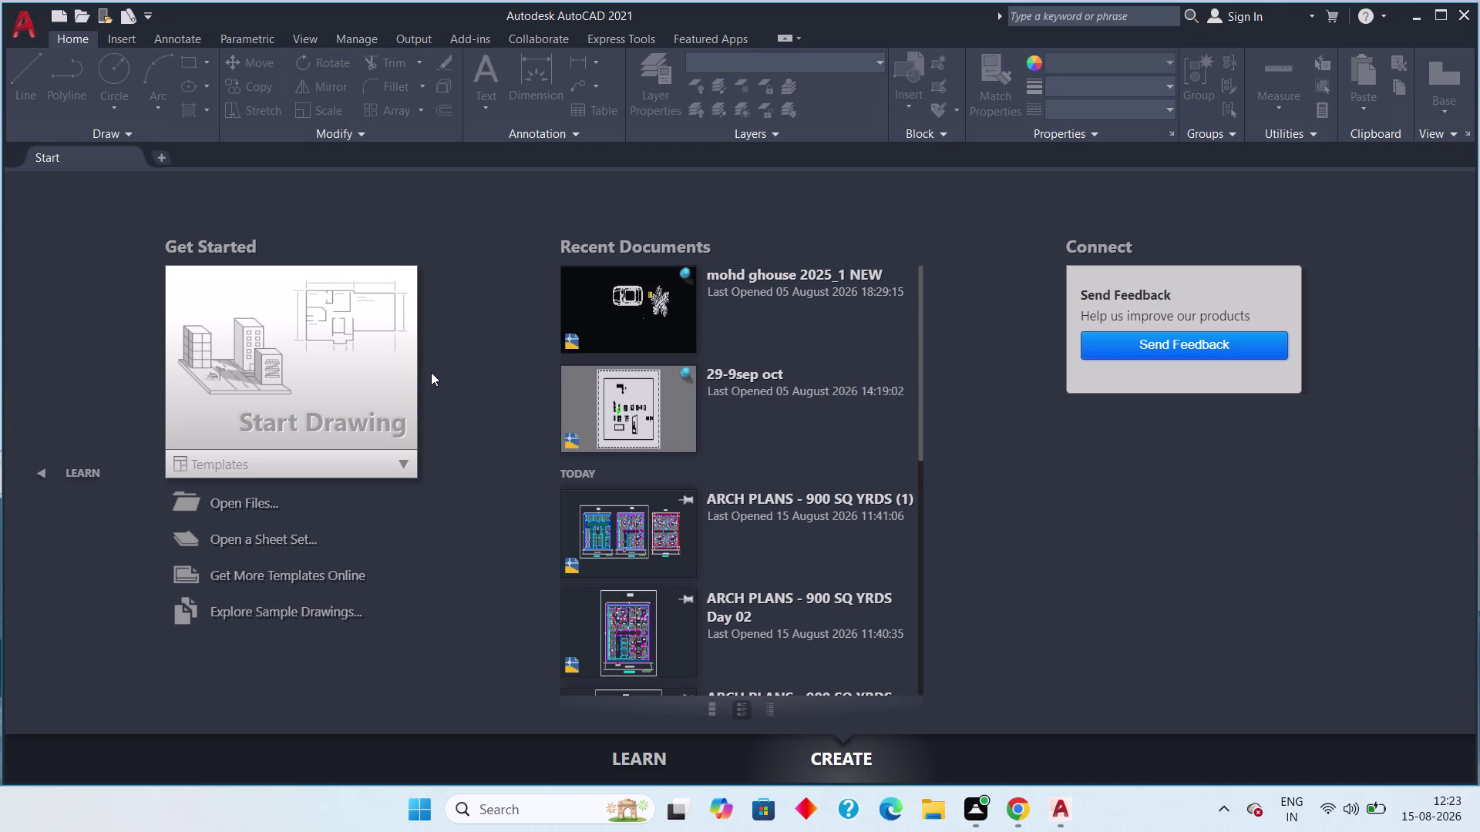
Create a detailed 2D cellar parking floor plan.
Create a new blank drawing, Drawing1, from the acad.dwt template.
click(397, 456)
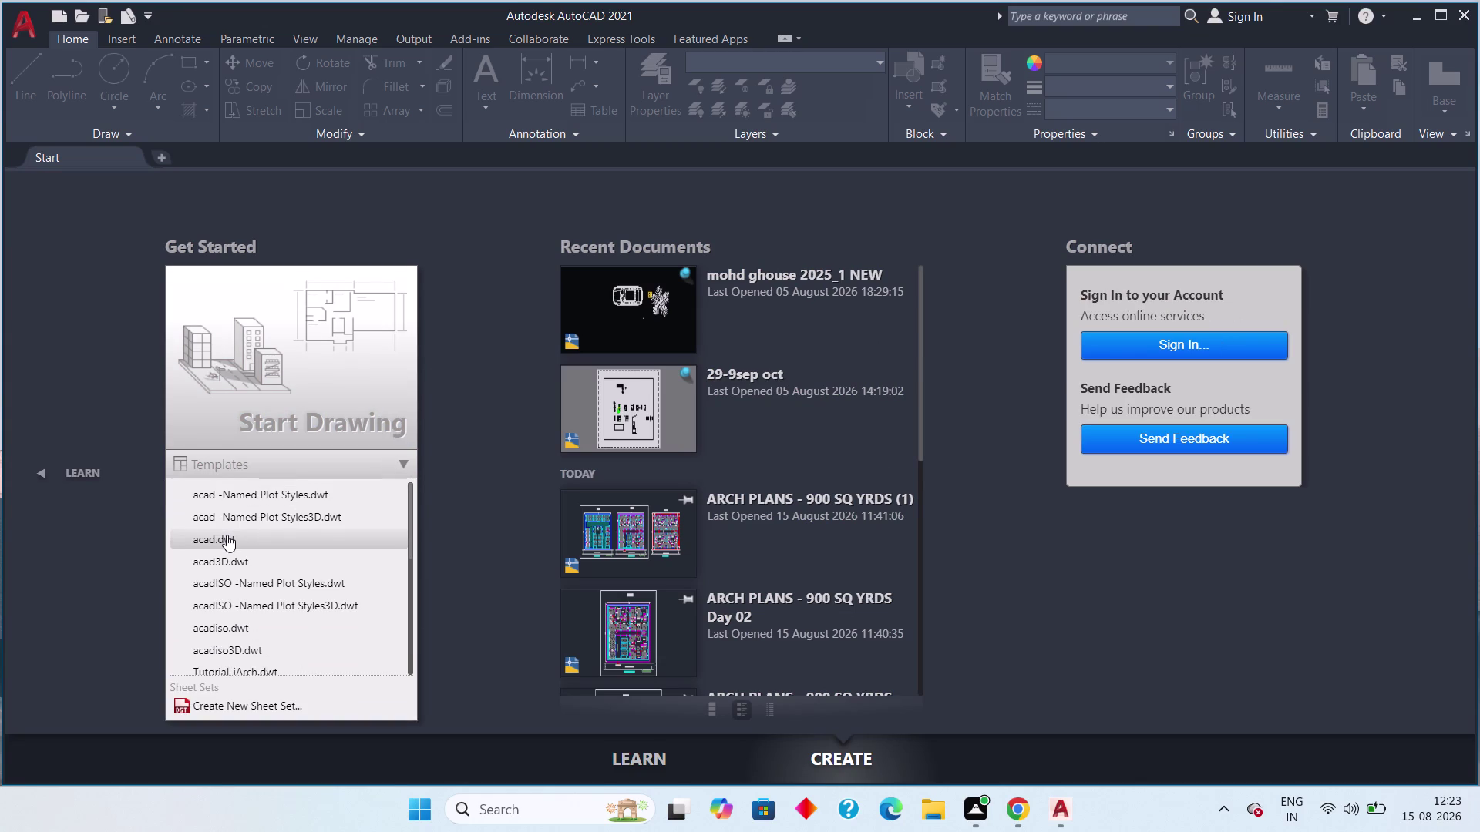
click(222, 536)
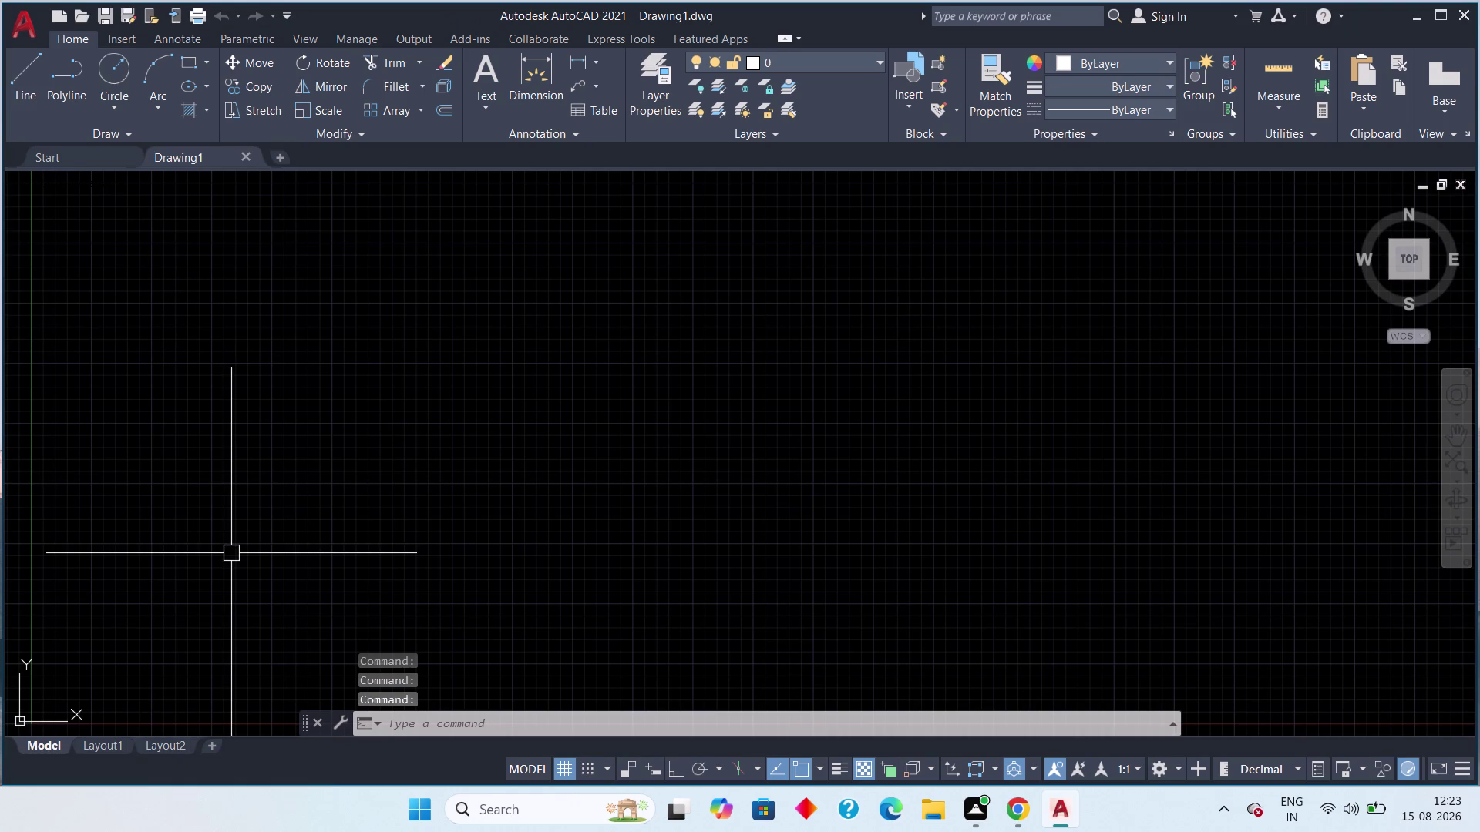
scroll(down, 3)
scroll(down, 3)
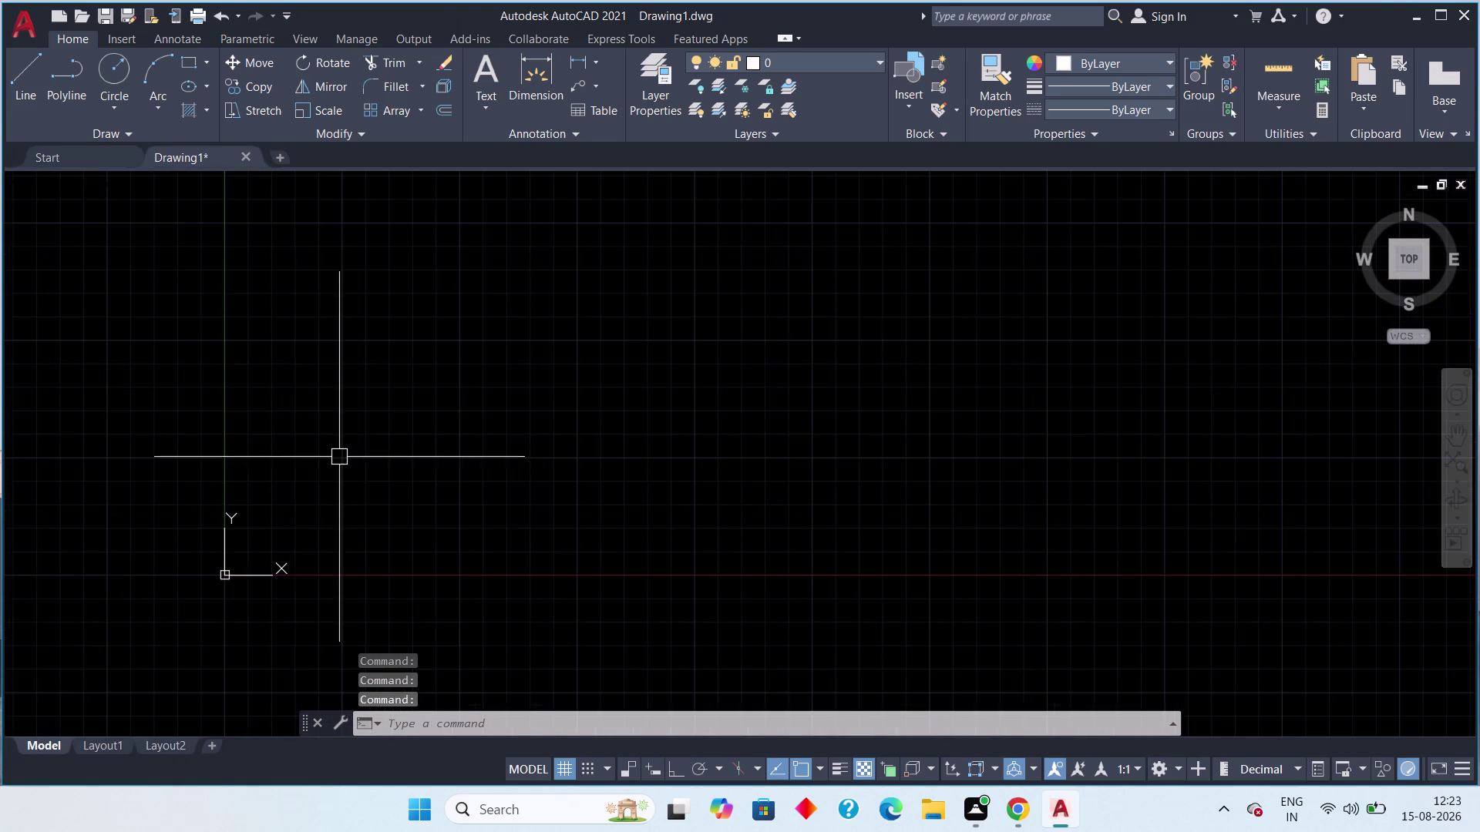
scroll(up, 3)
scroll(up, 3)
scroll(down, 3)
scroll(down, 3)
scroll(up, 3)
scroll(up, 3)
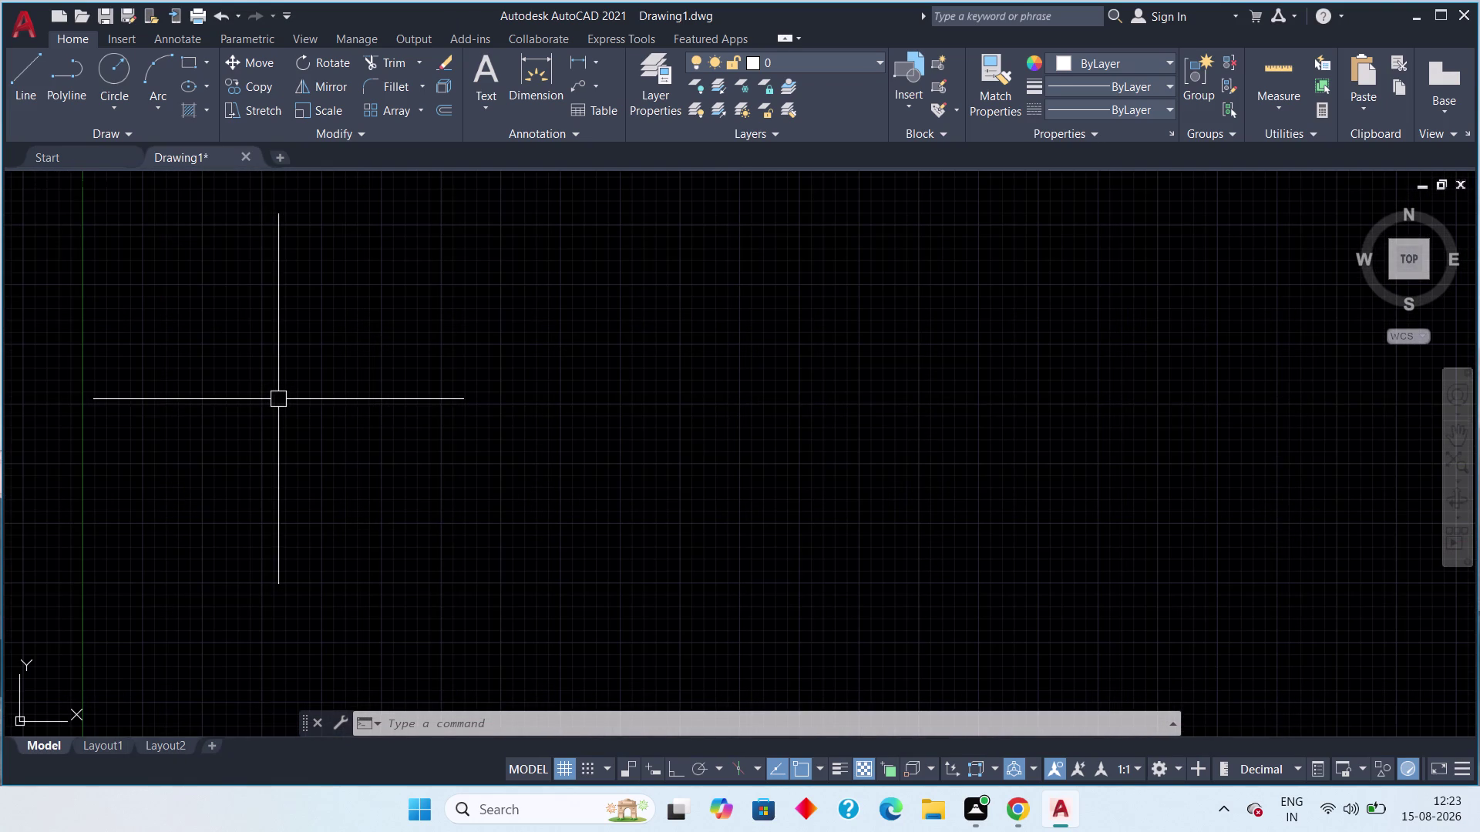
middle_drag(277, 401, 420, 284)
scroll(up, 3)
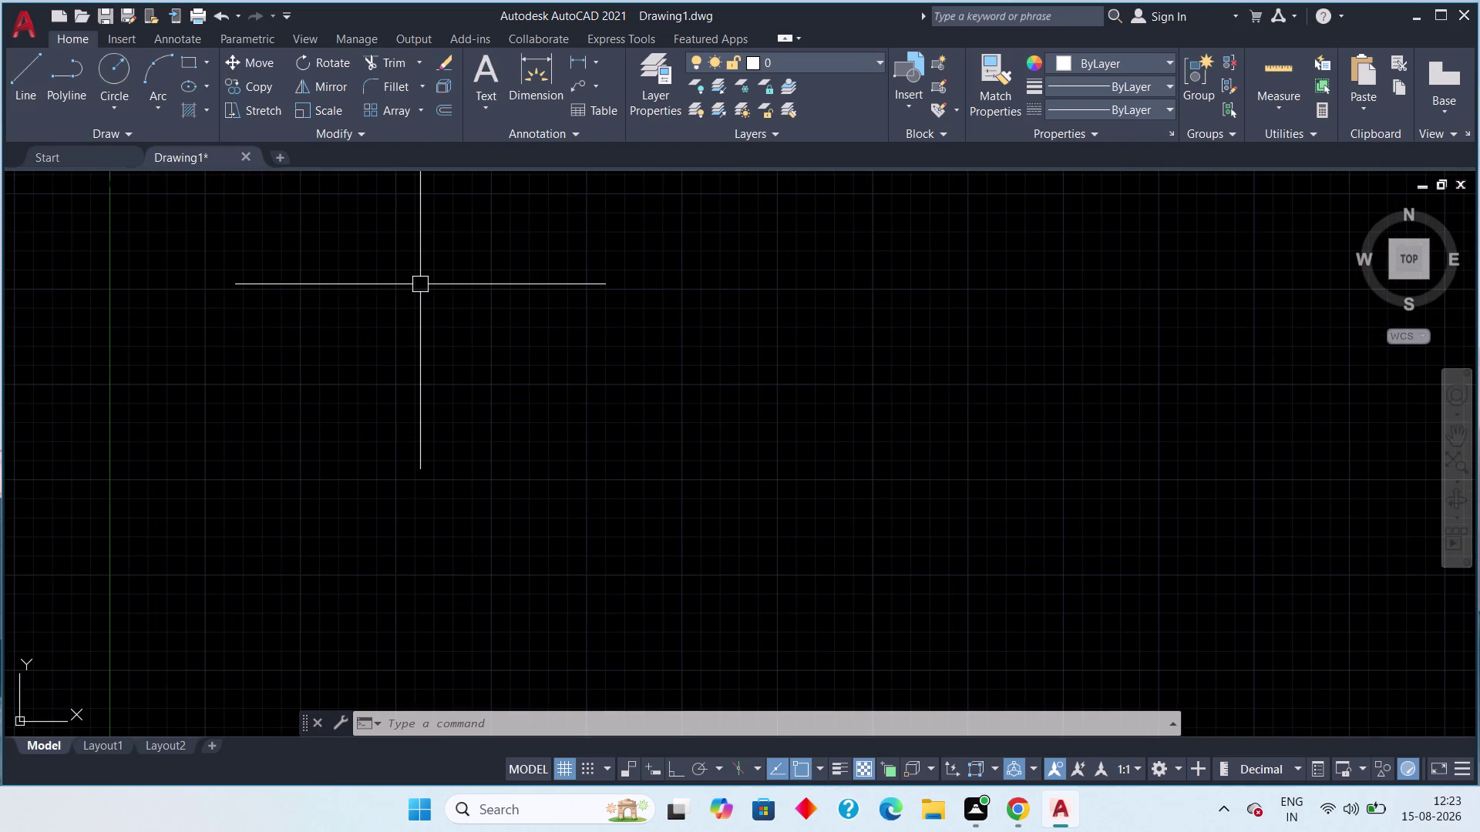
scroll(up, 3)
scroll(down, 3)
middle_drag(335, 403, 340, 386)
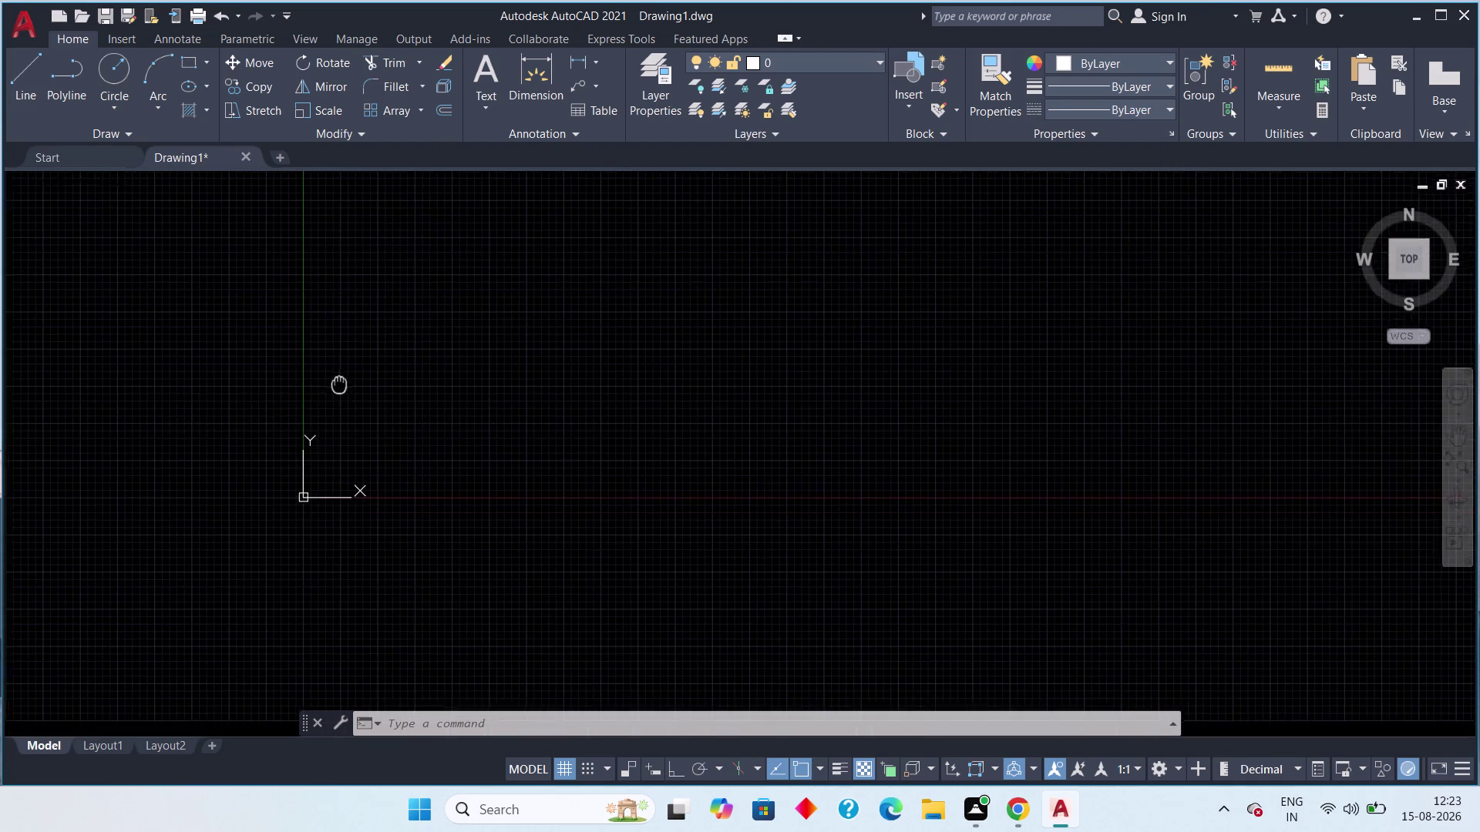
middle_drag(340, 385, 150, 507)
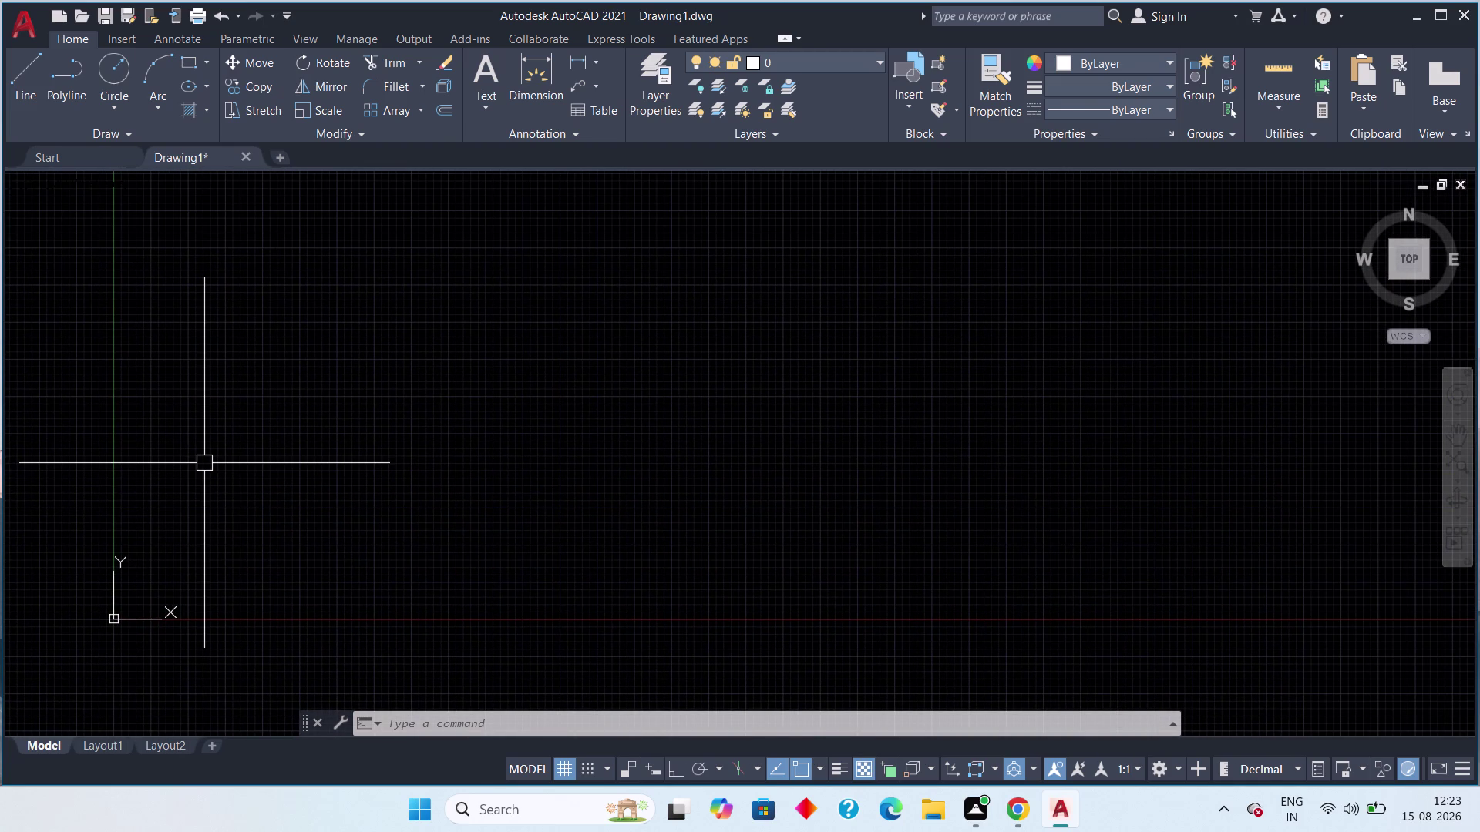
Using UN, set Drawing1's length units to Engineering with 0'-0.0" precision.
text(un)
key(space)
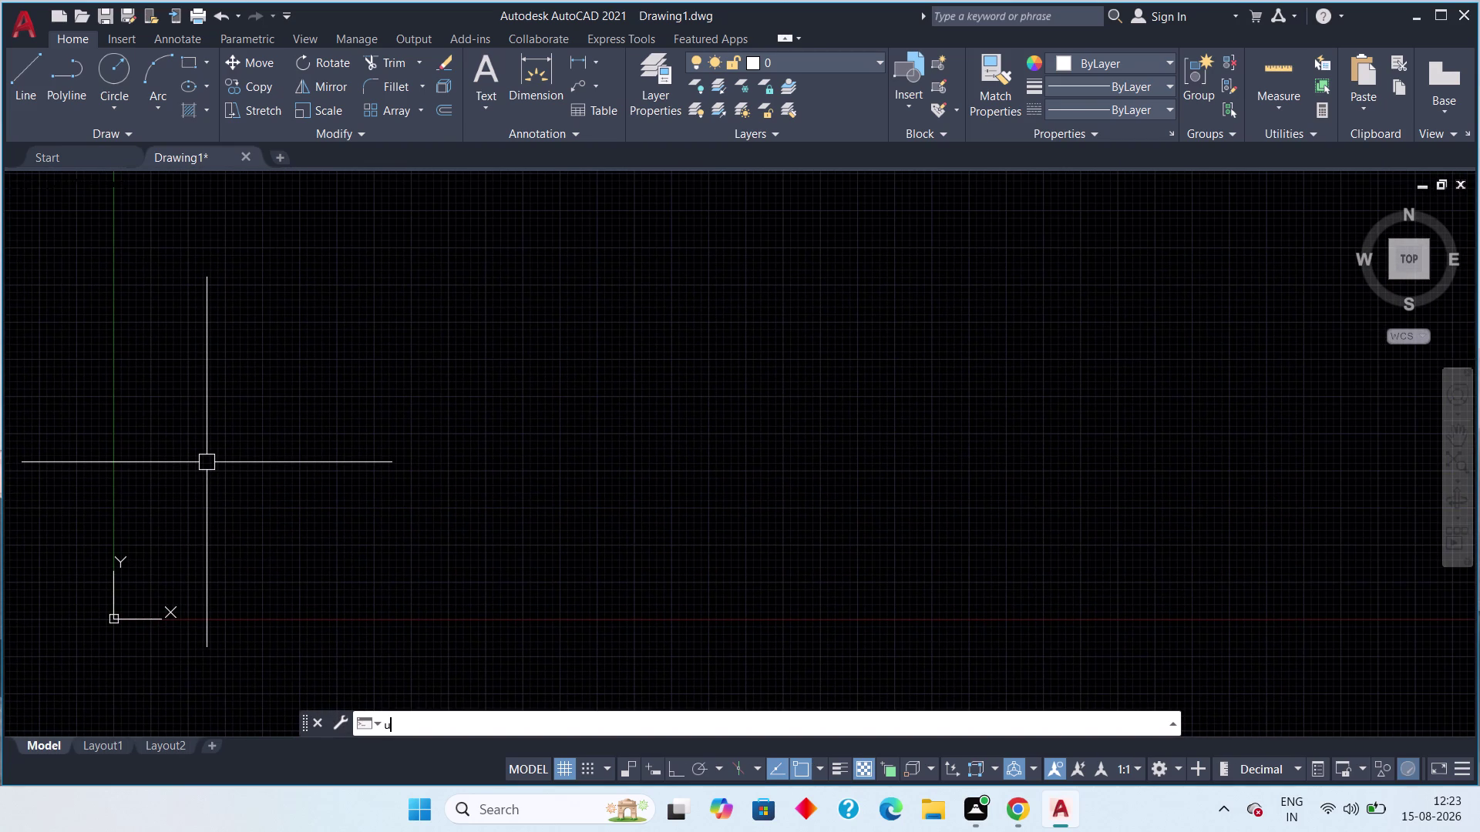
click(637, 270)
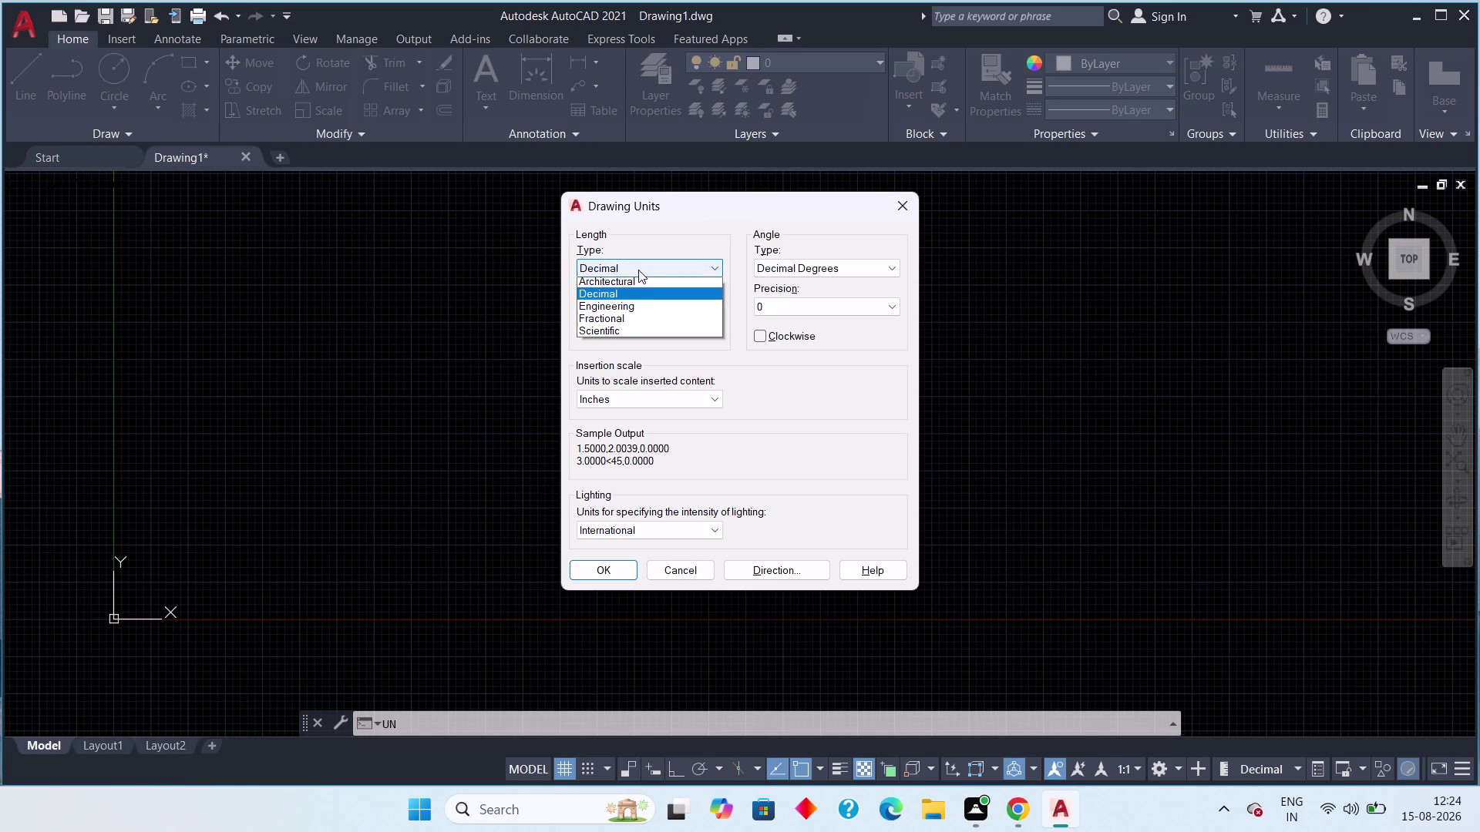
click(647, 311)
click(651, 307)
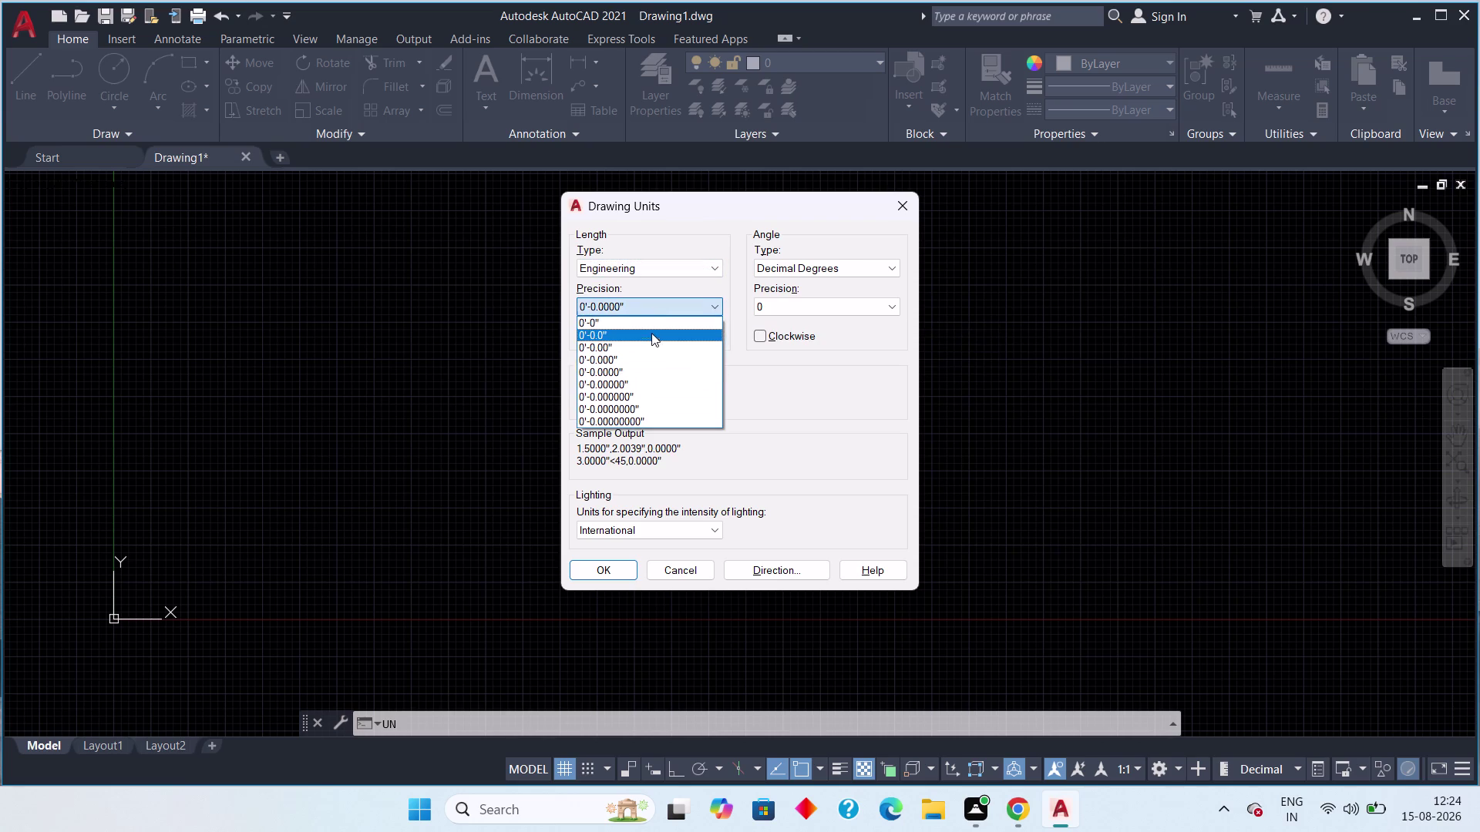
click(651, 335)
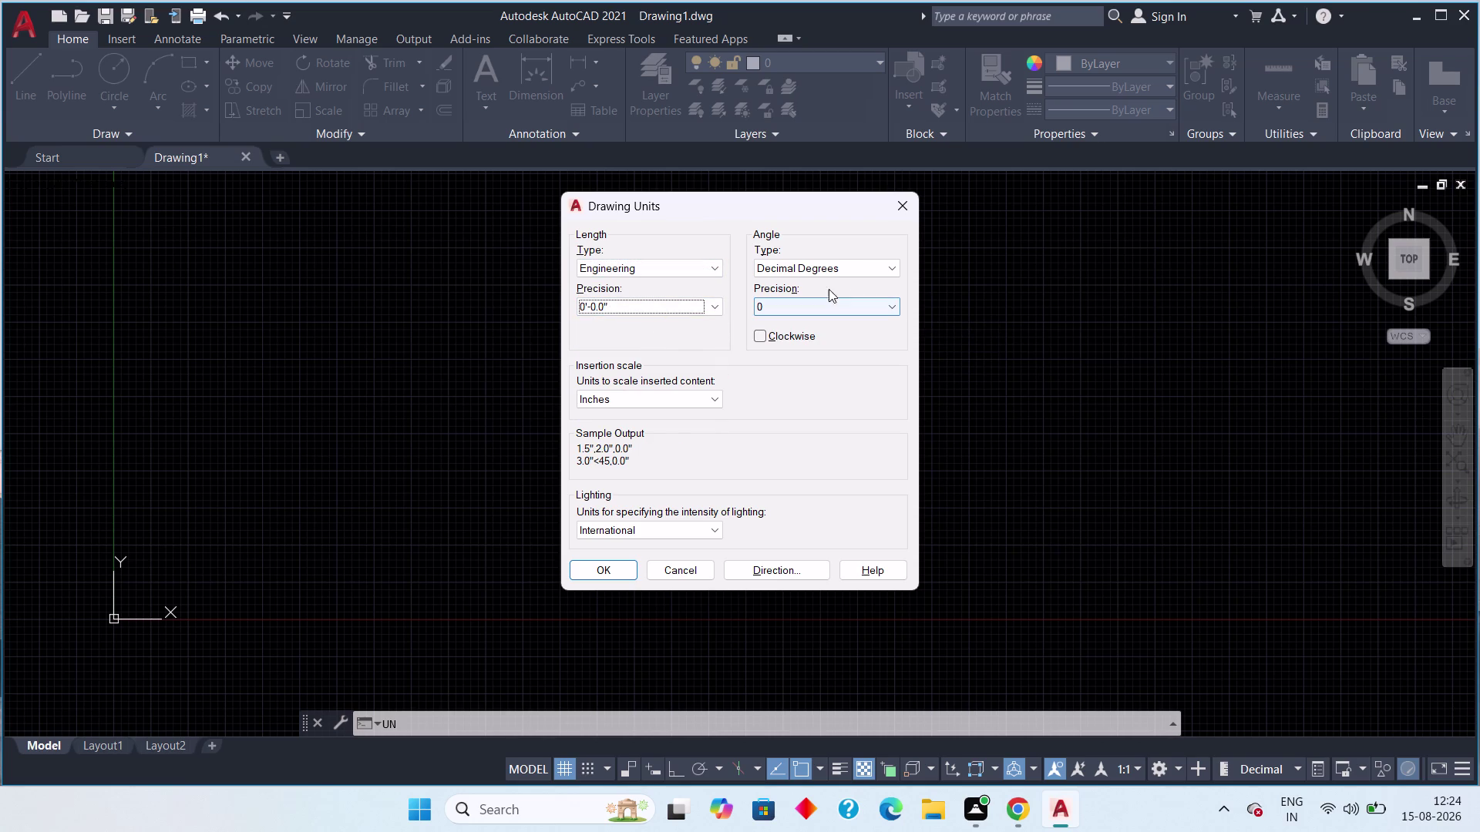
click(603, 568)
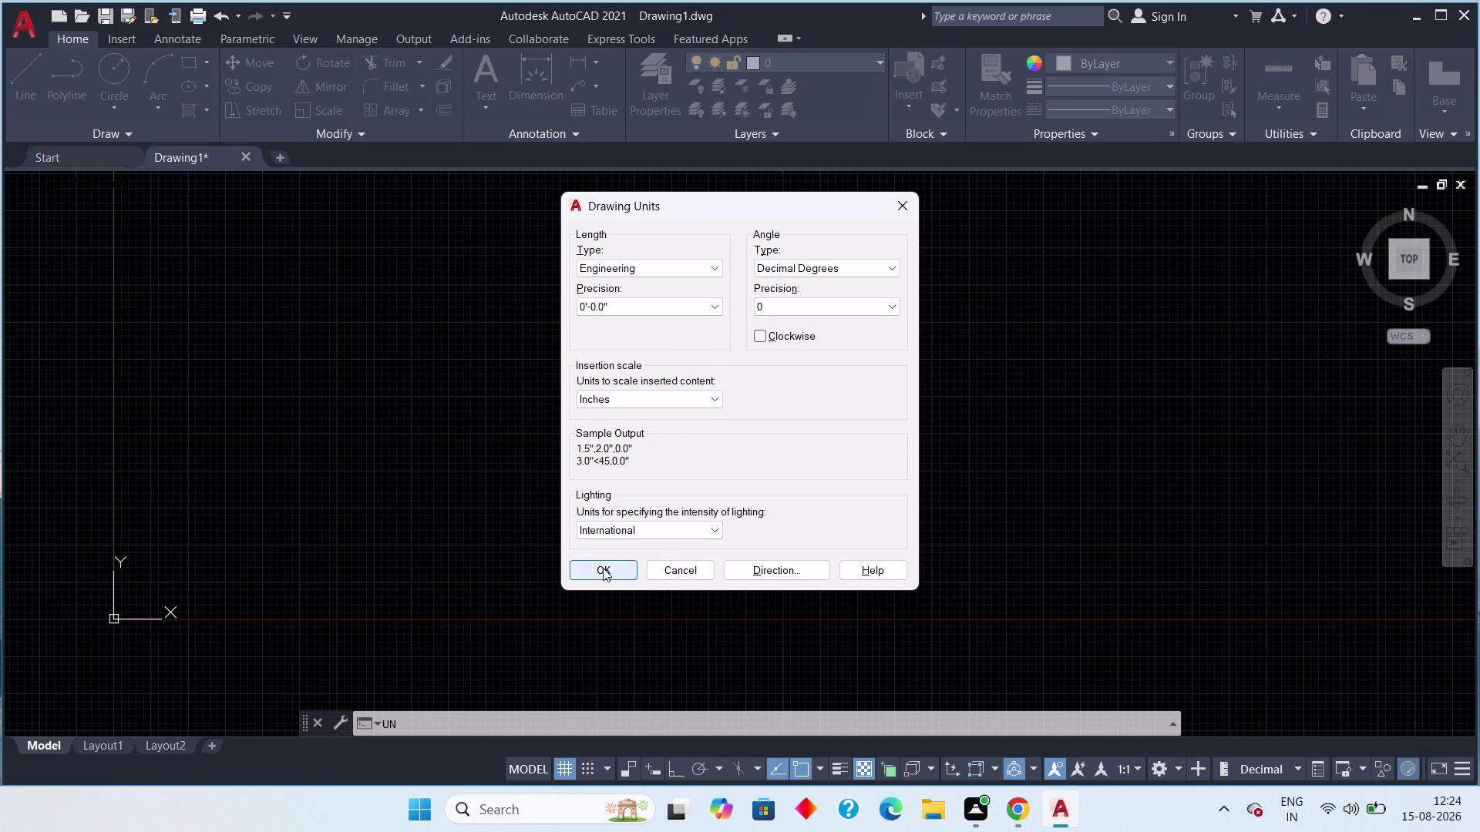
key(d)
key(space)
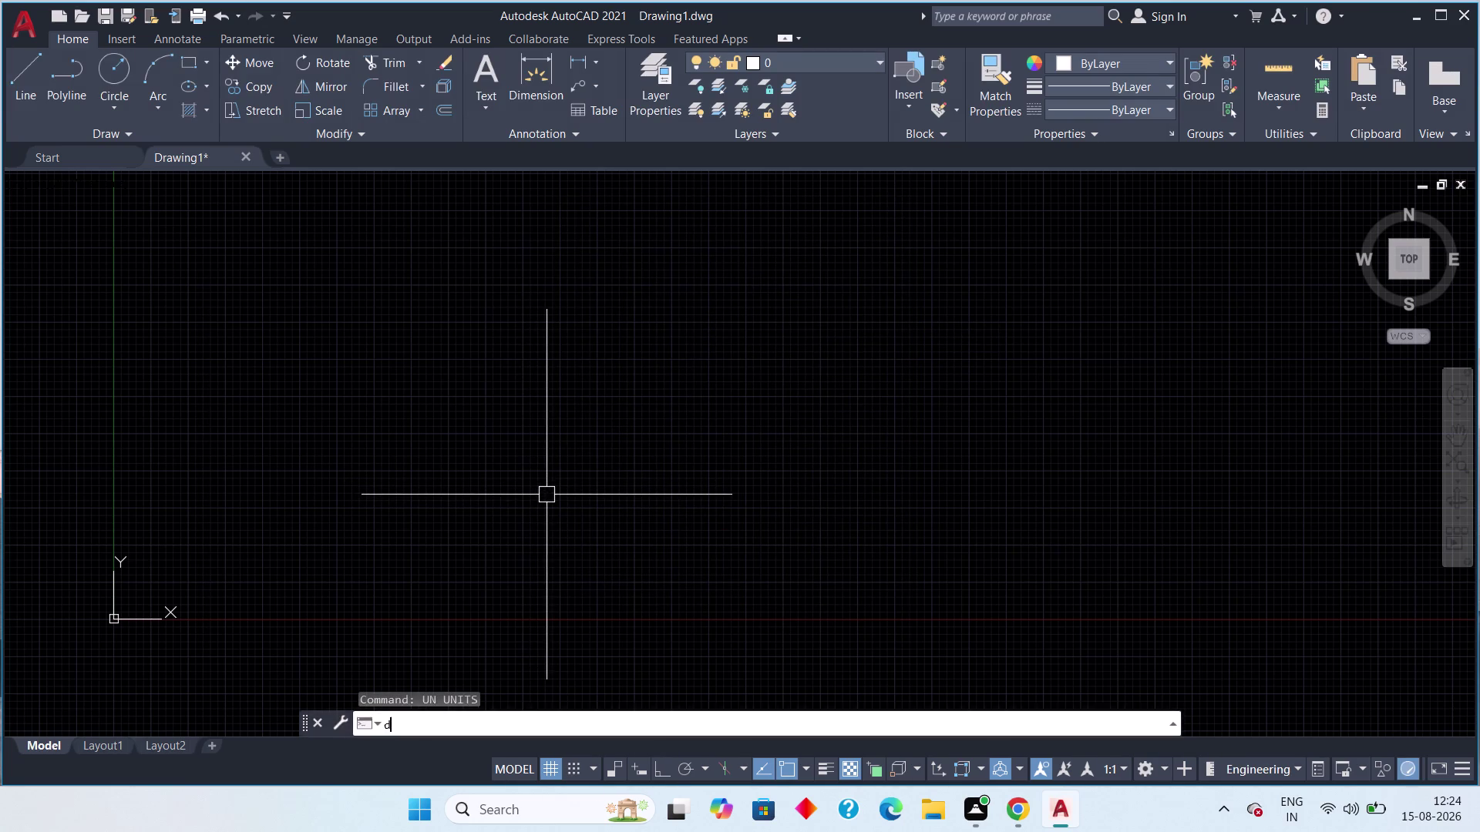
Modify the Standard dimension style, setting its arrow size to 6".
double_click(943, 353)
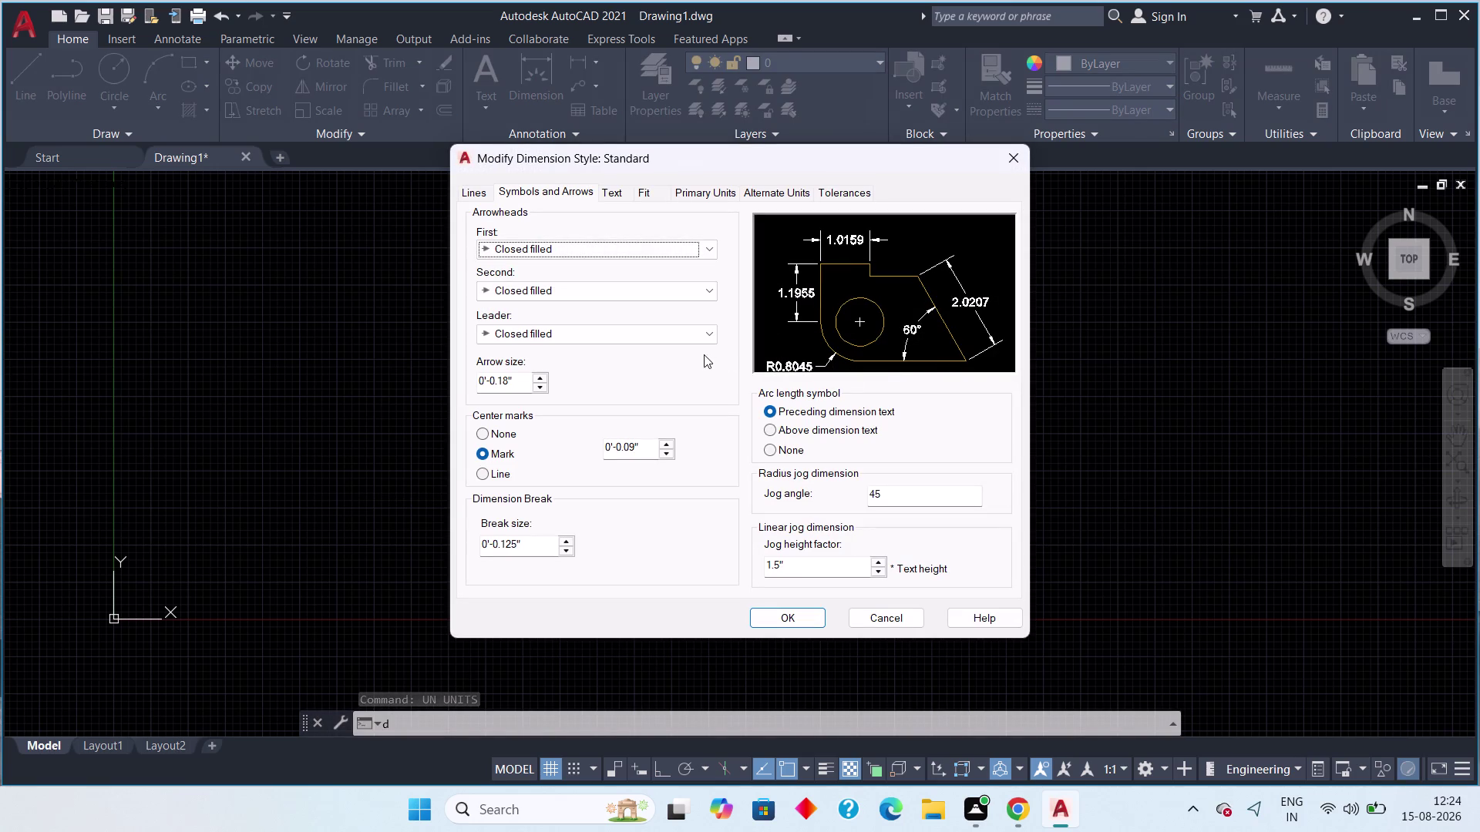
click(515, 381)
drag(516, 382, 298, 422)
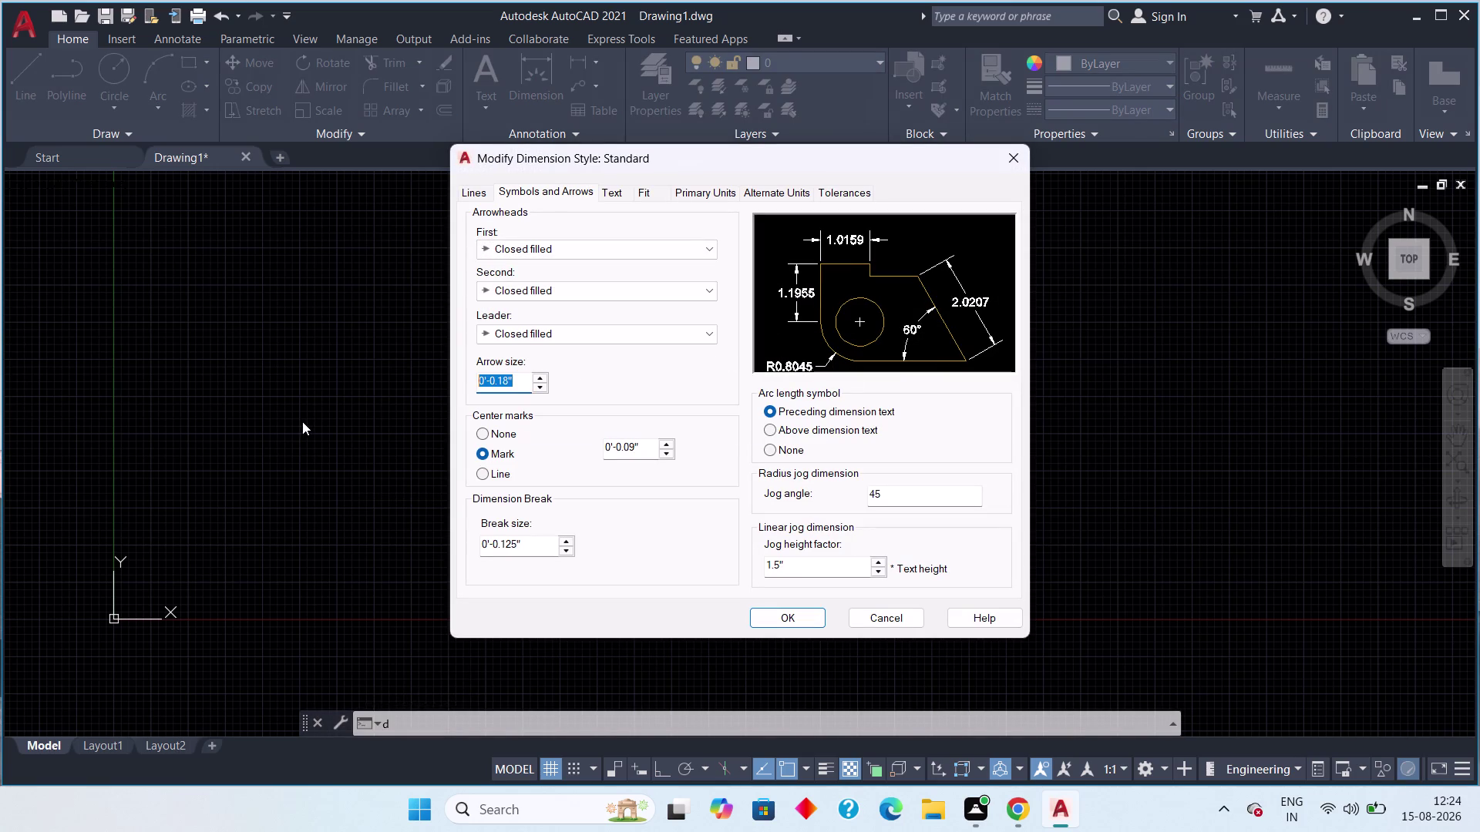
text(6")
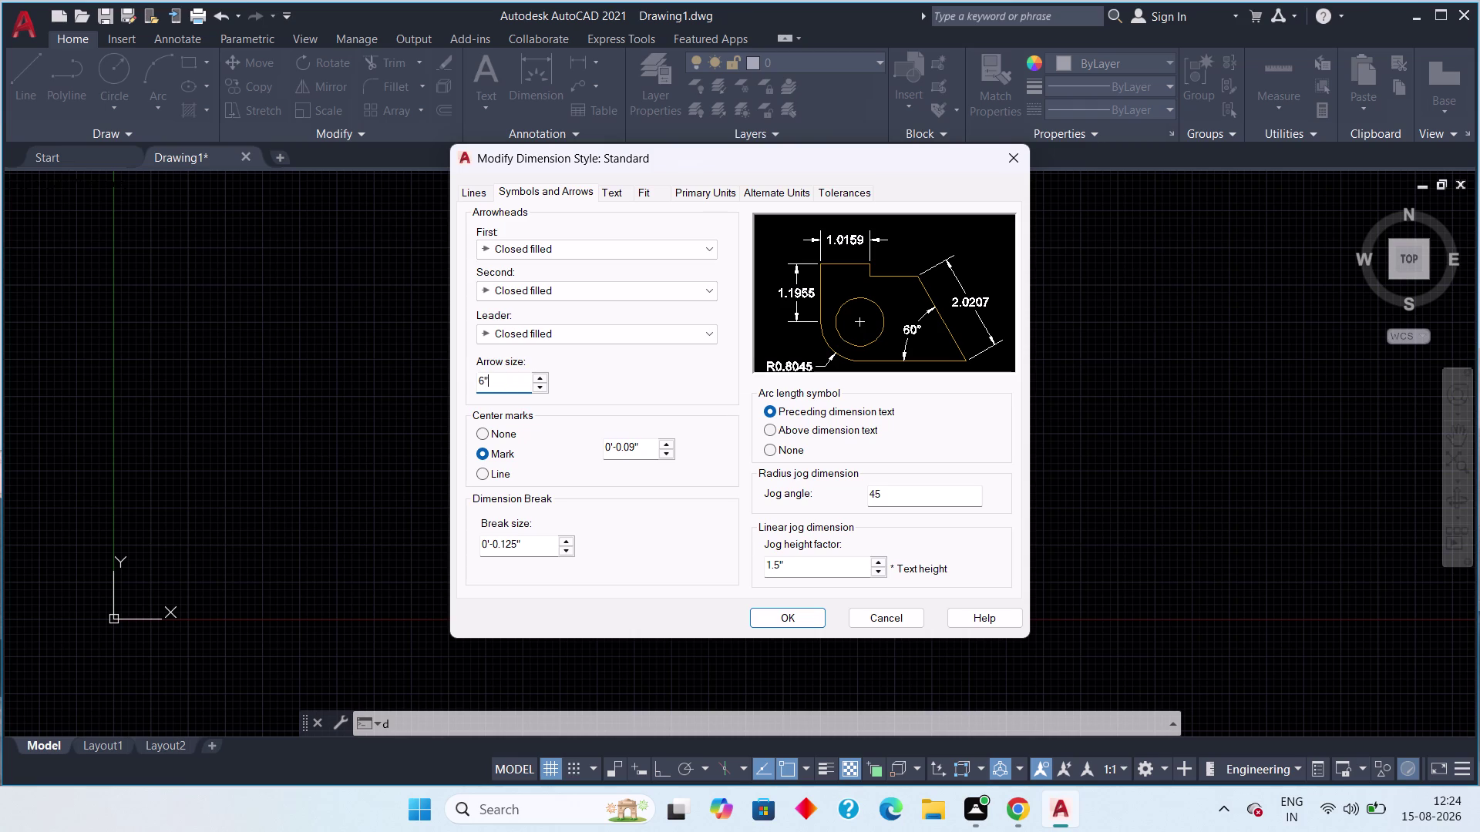
key(Return)
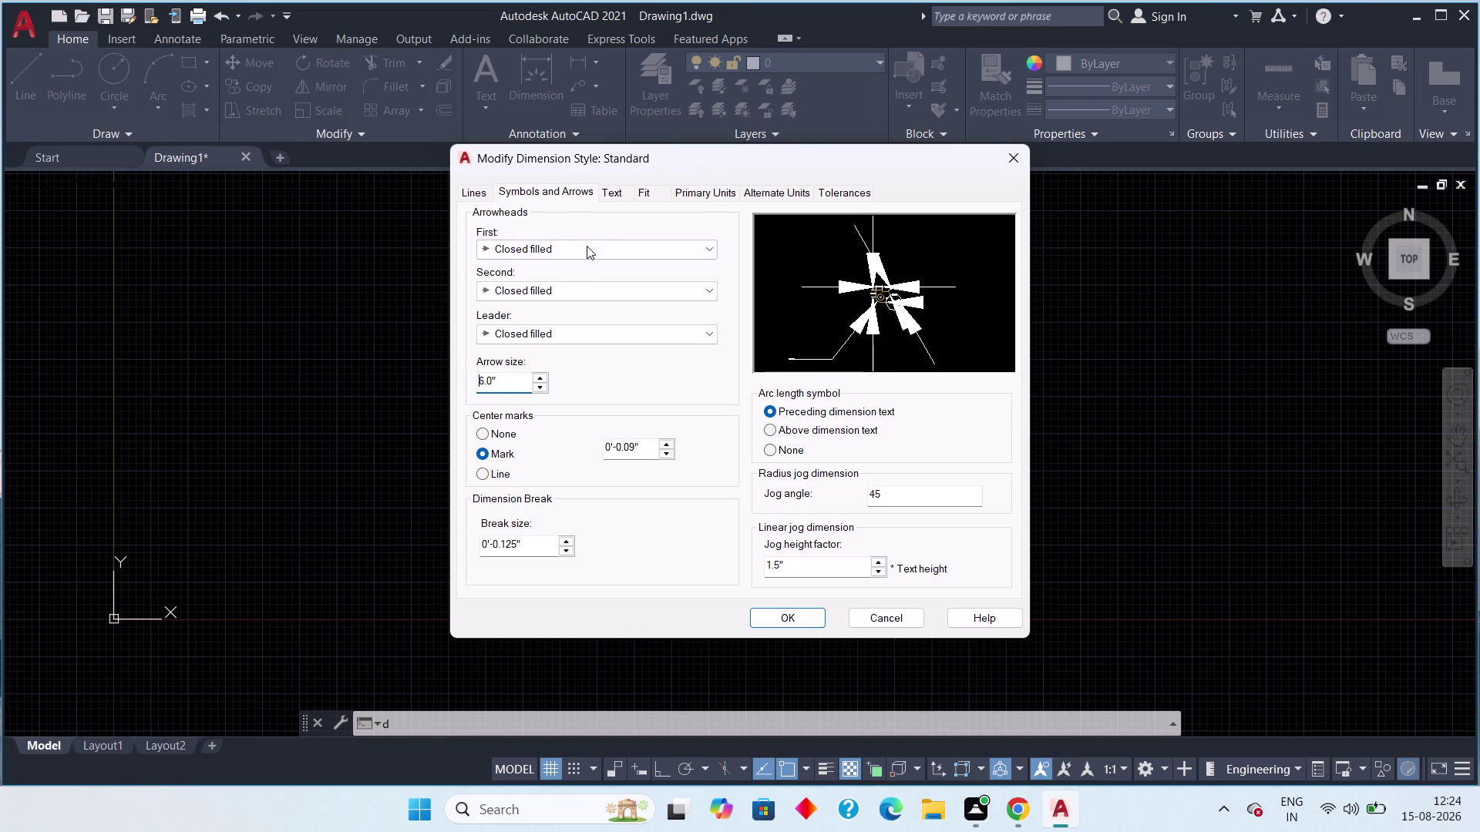
Set the Standard style's dimension text height to 6".
click(608, 192)
click(708, 329)
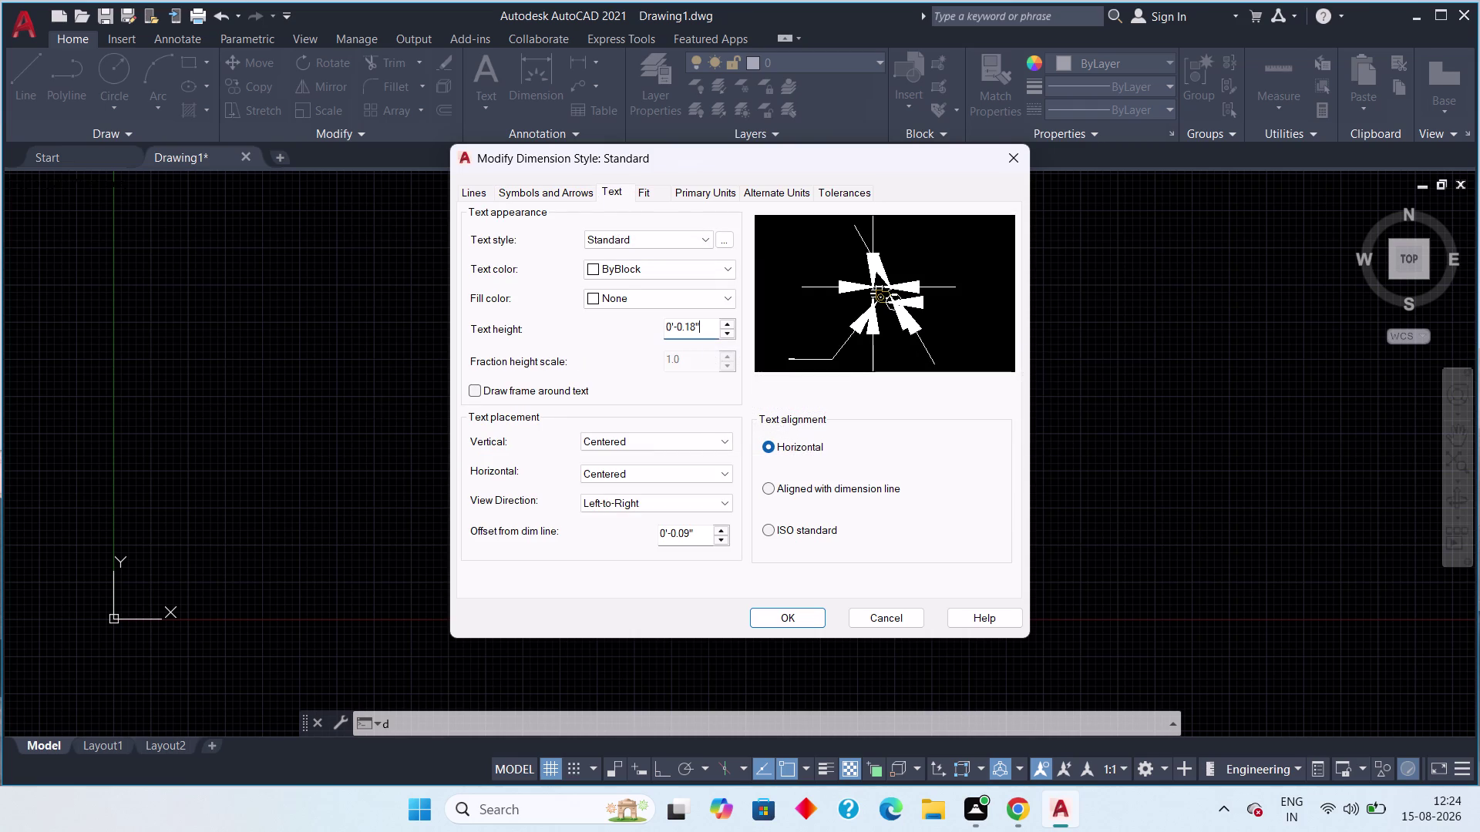
drag(709, 329, 585, 344)
key(6)
key(shift+quotedbl)
key(Return)
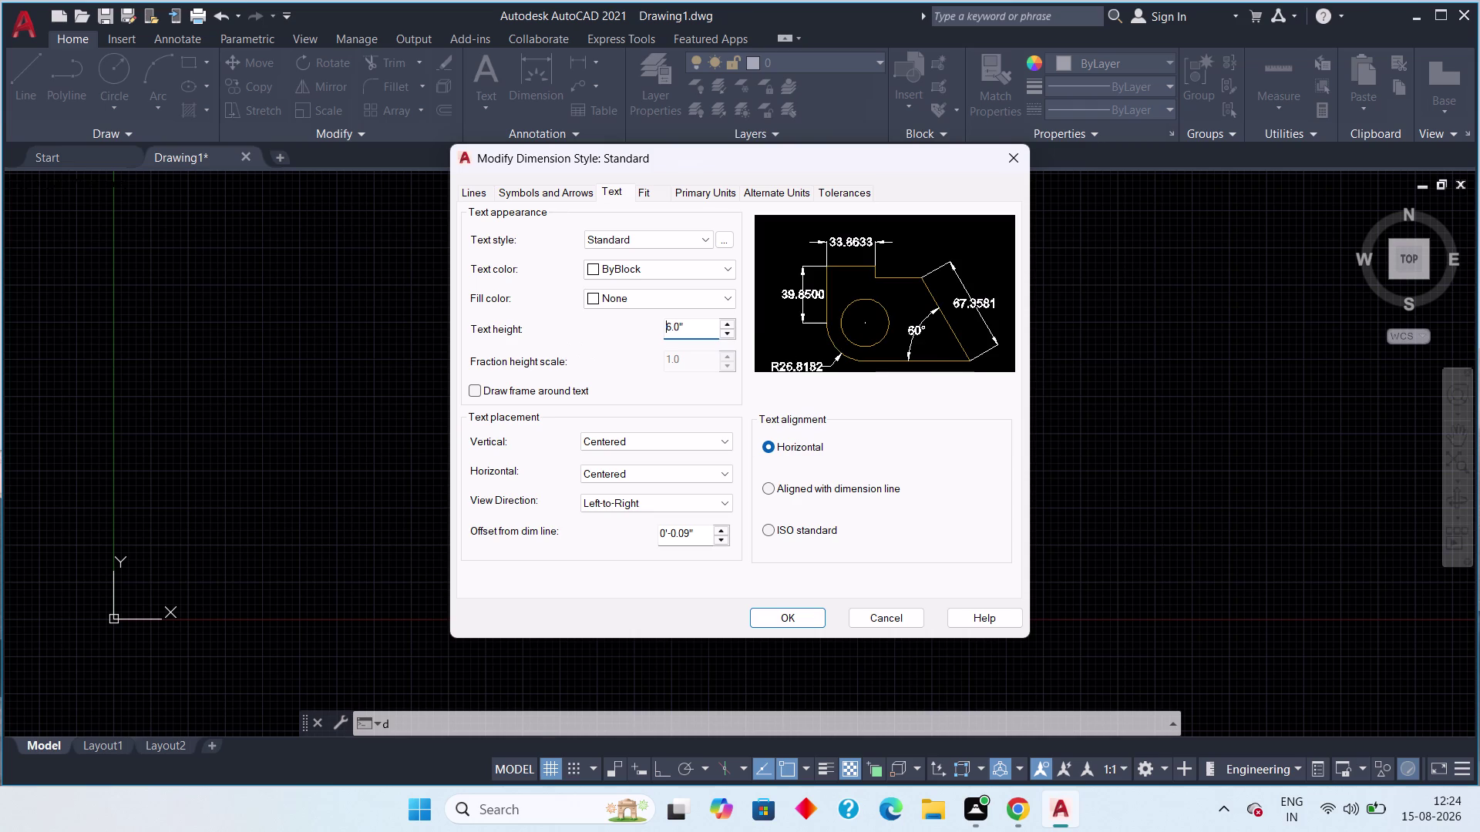
click(711, 189)
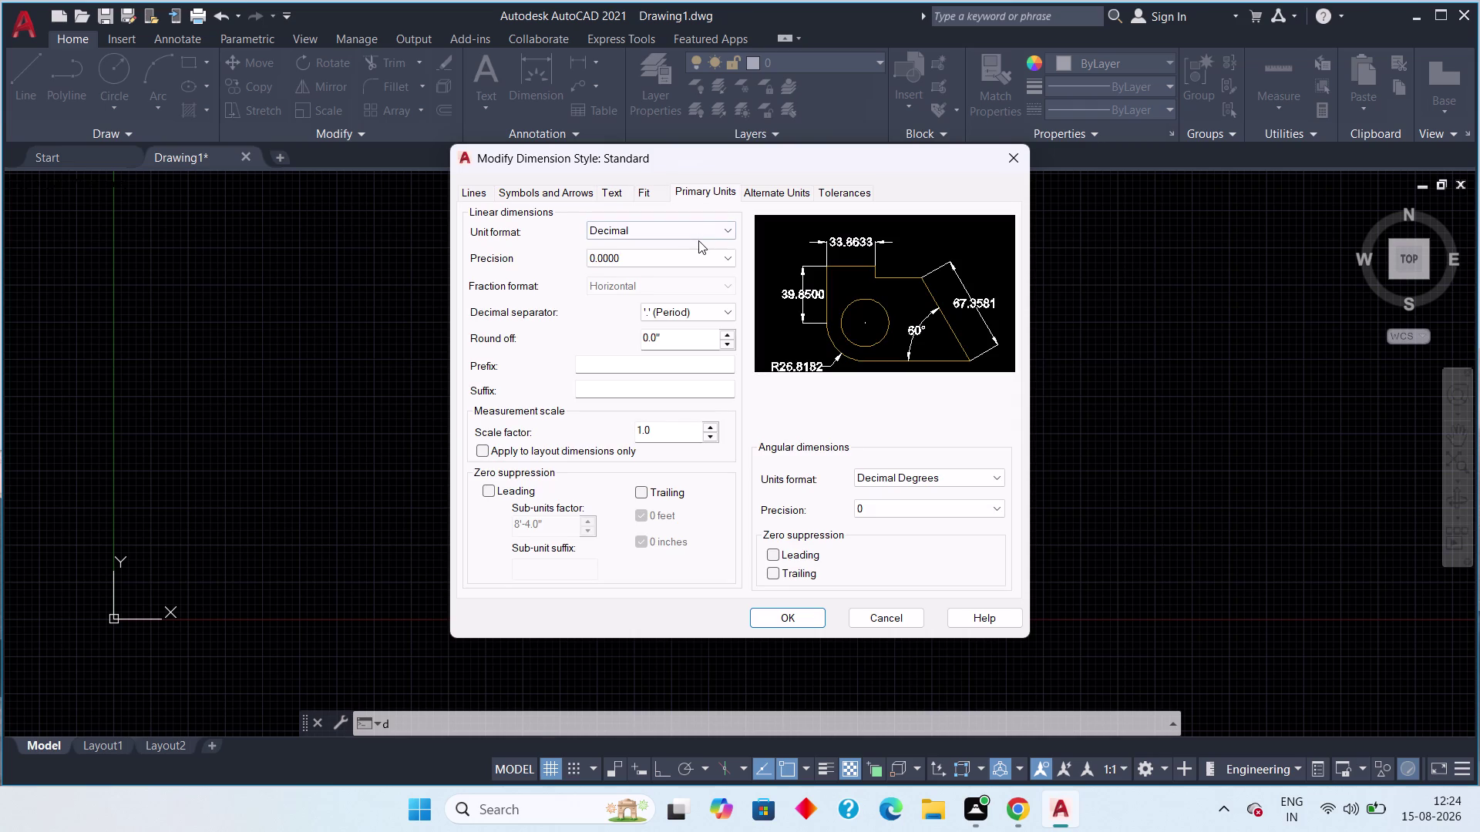
Set Standard's primary units to Engineering at 0'-0.0" precision, then close the Dimension Style Manager.
click(699, 230)
click(697, 271)
click(684, 258)
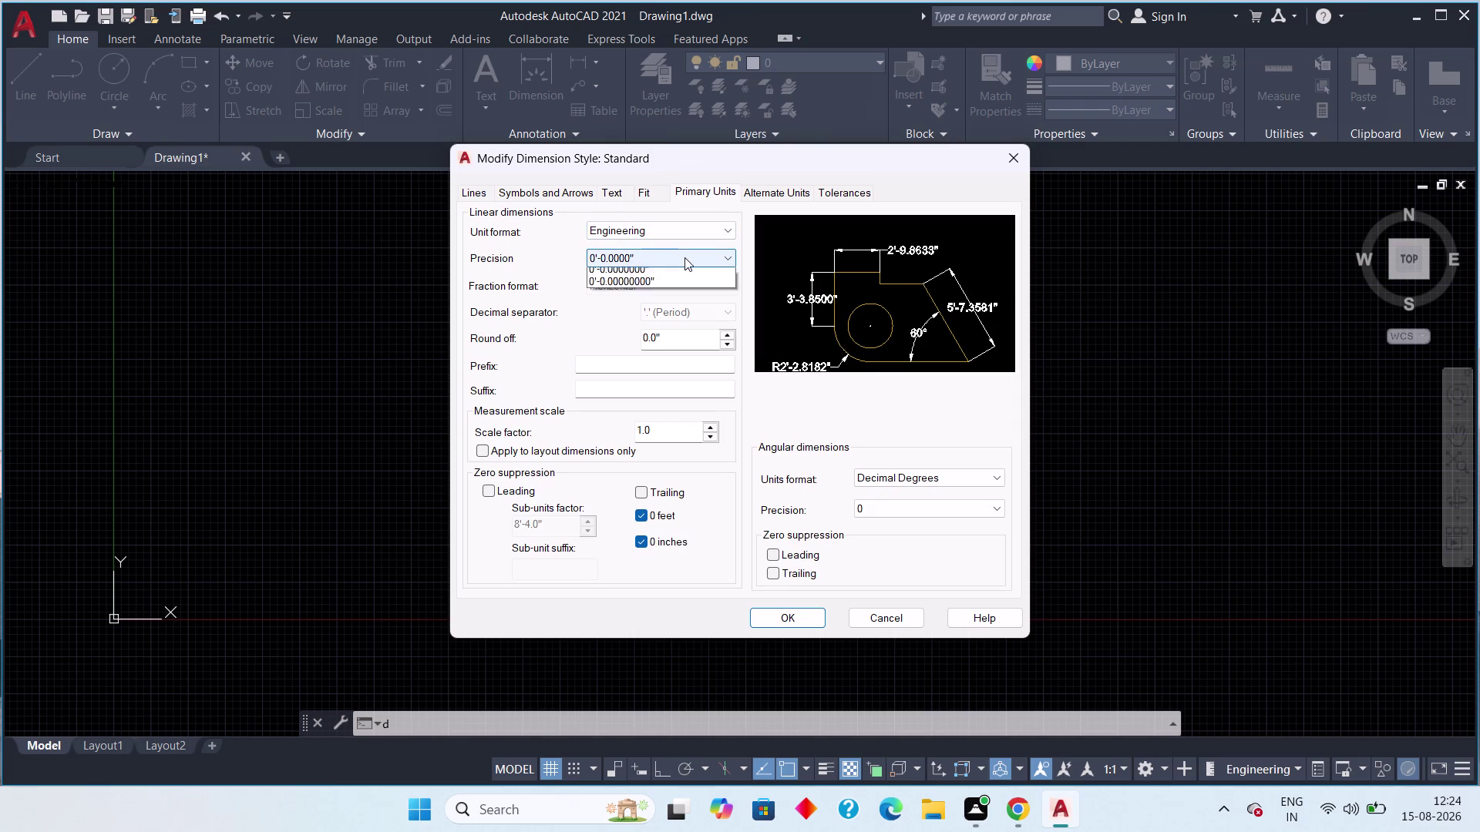
click(674, 290)
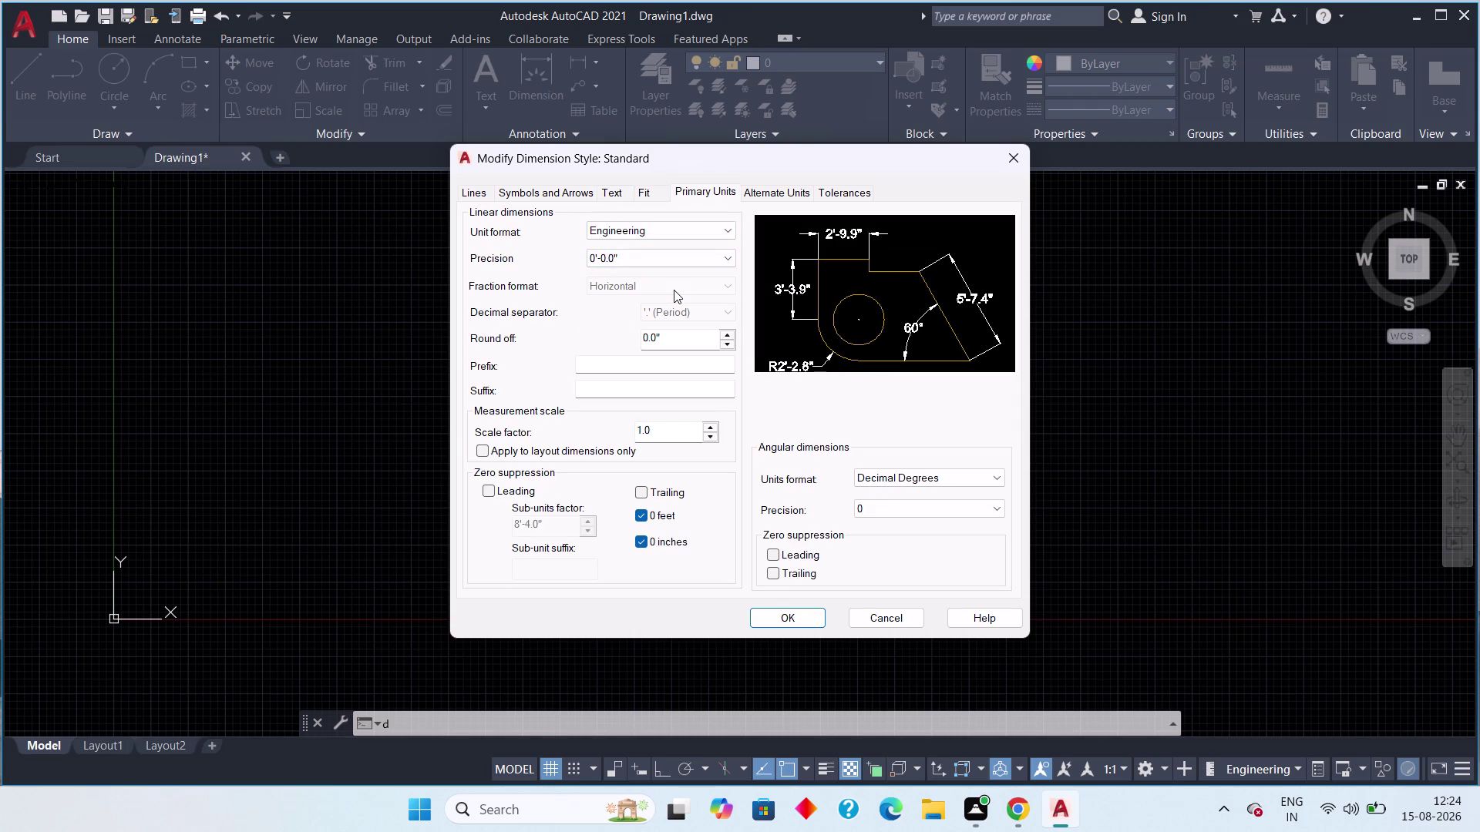